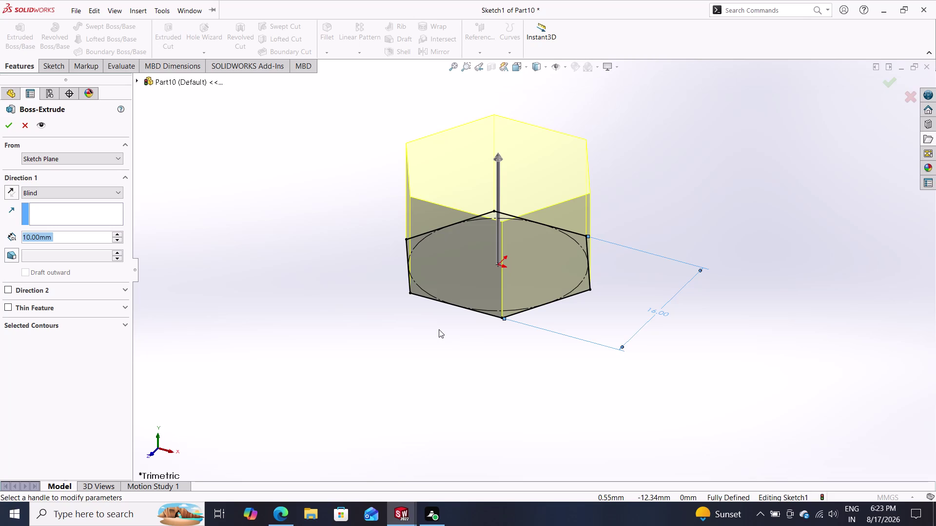
Enter 15 mm as the Direction 1 depth of the hexagon Boss-Extrude.
text(1)
text(5)
key(Return)
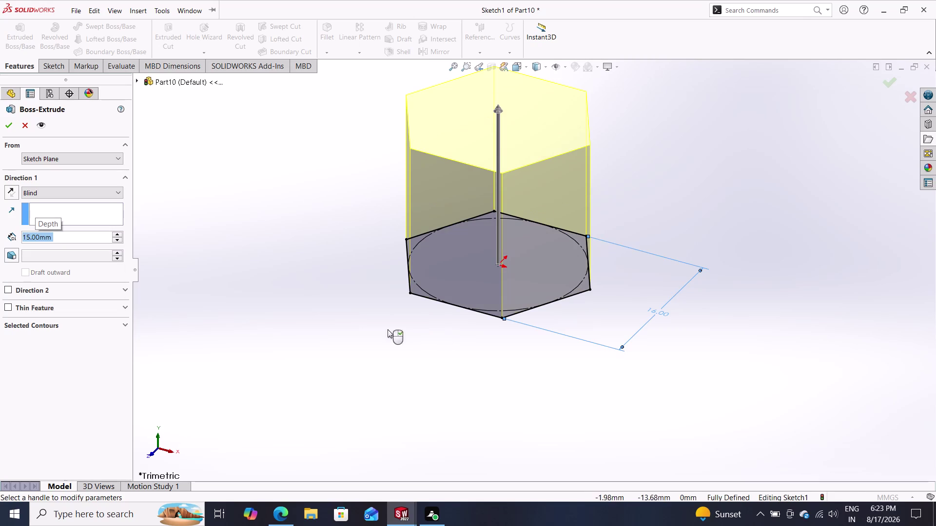